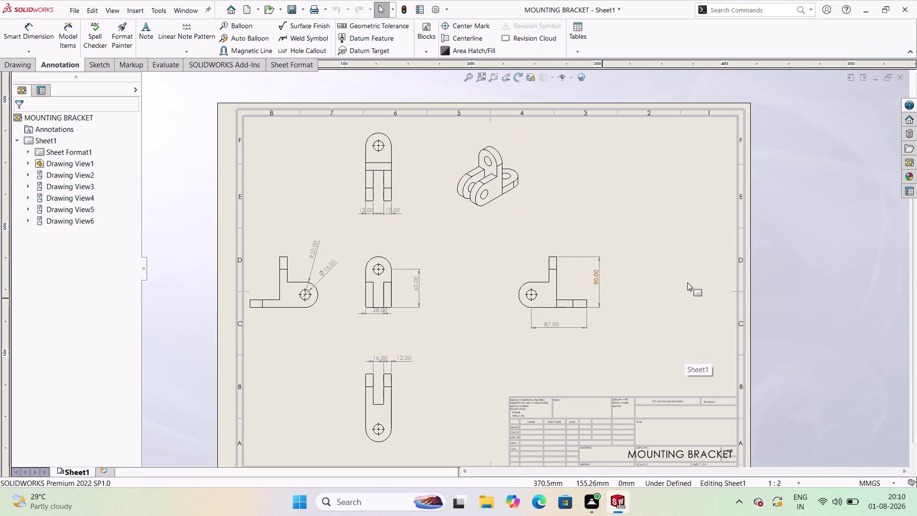
Zoom in on the six bracket drawing views and start a geometric tolerance annotation.
scroll(down, 3)
scroll(up, 3)
scroll(down, 3)
scroll(down, 3)
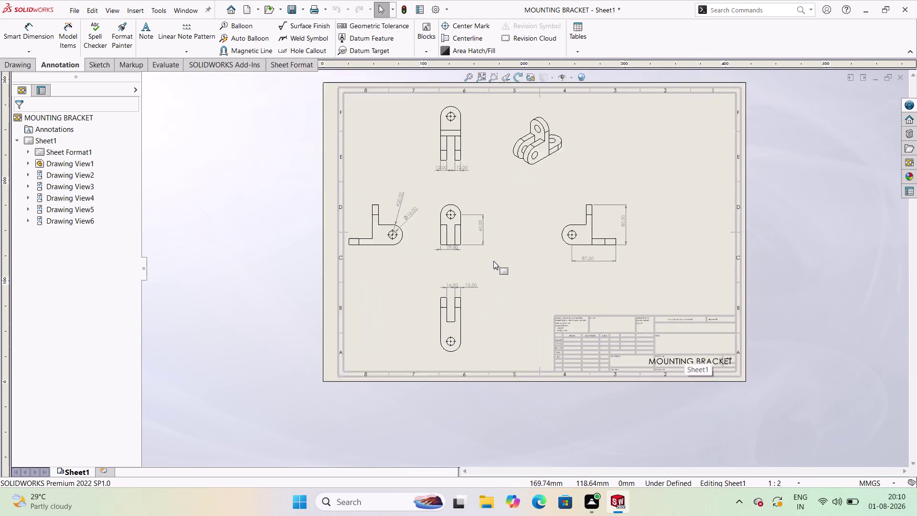
scroll(down, 3)
scroll(up, 3)
scroll(down, 3)
scroll(down, 3)
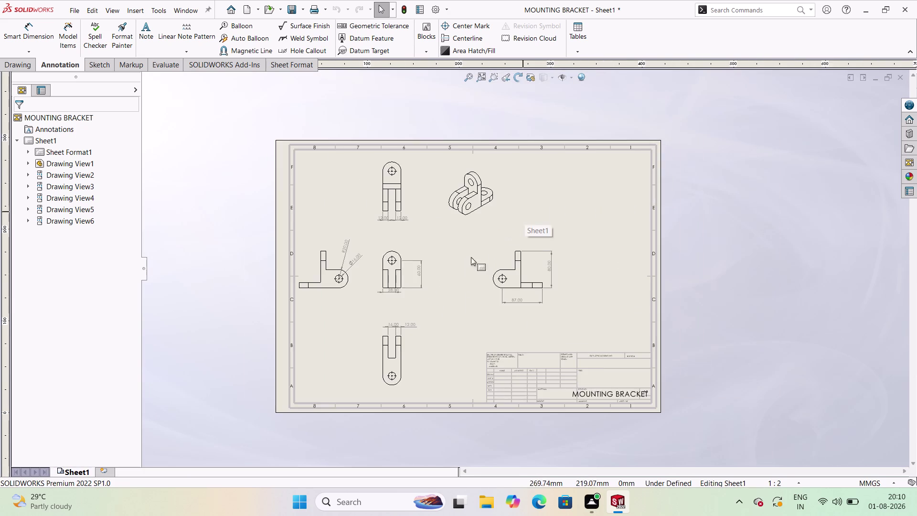
scroll(down, 3)
scroll(down, 3)
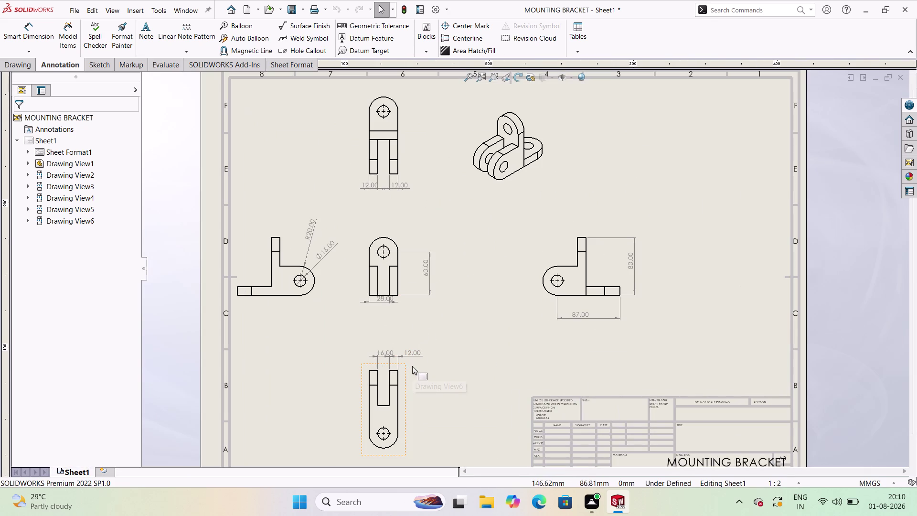
scroll(up, 3)
scroll(down, 3)
scroll(down, 3)
scroll(down, 3)
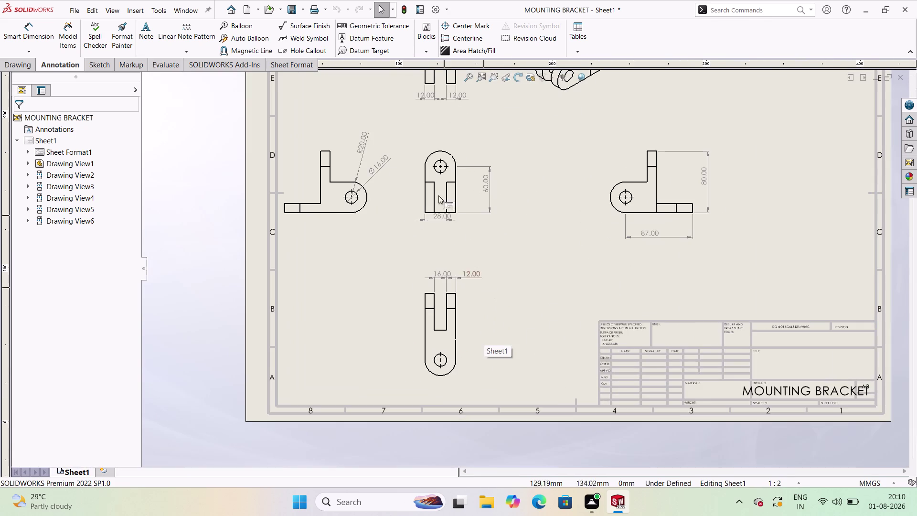
click(378, 31)
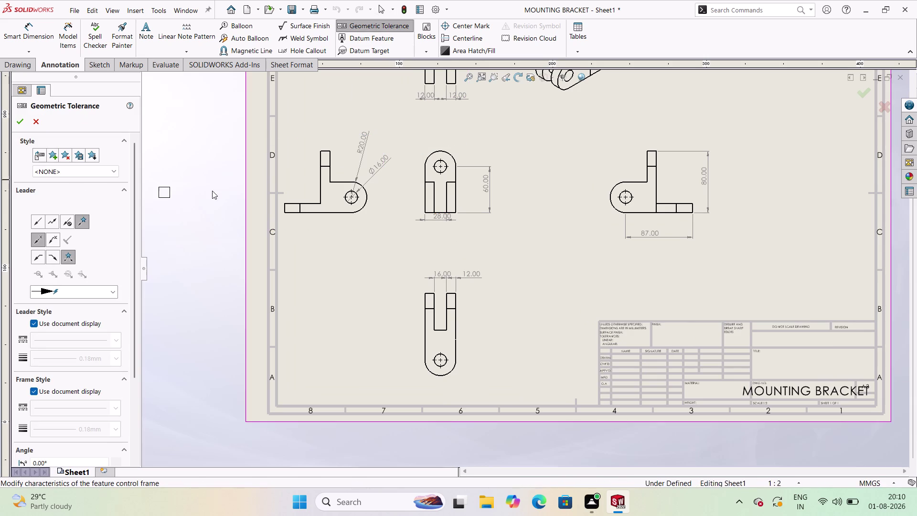
Attach datum feature A to the front view's edge, placed below the view.
click(366, 36)
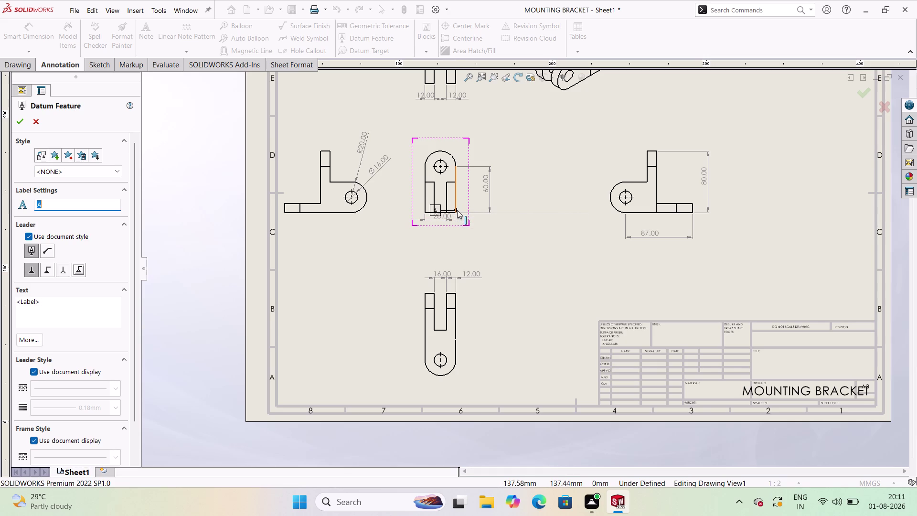
click(455, 210)
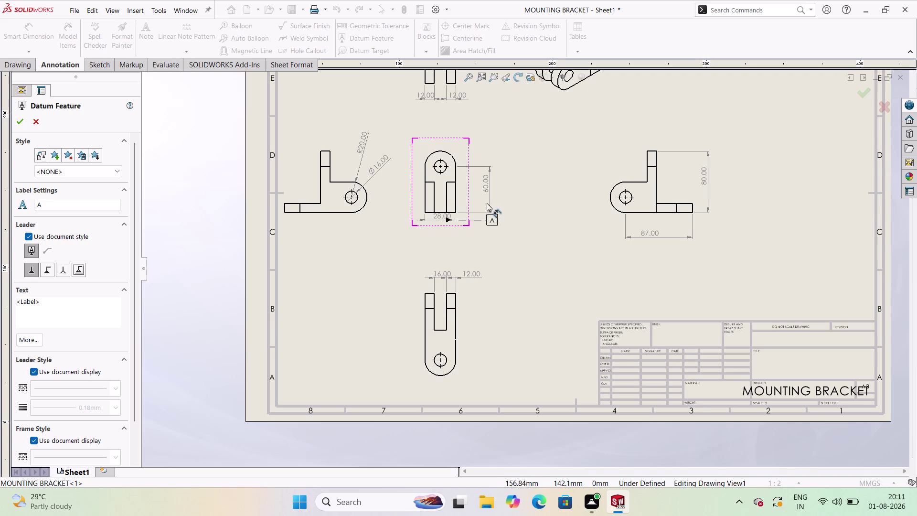
key(Escape)
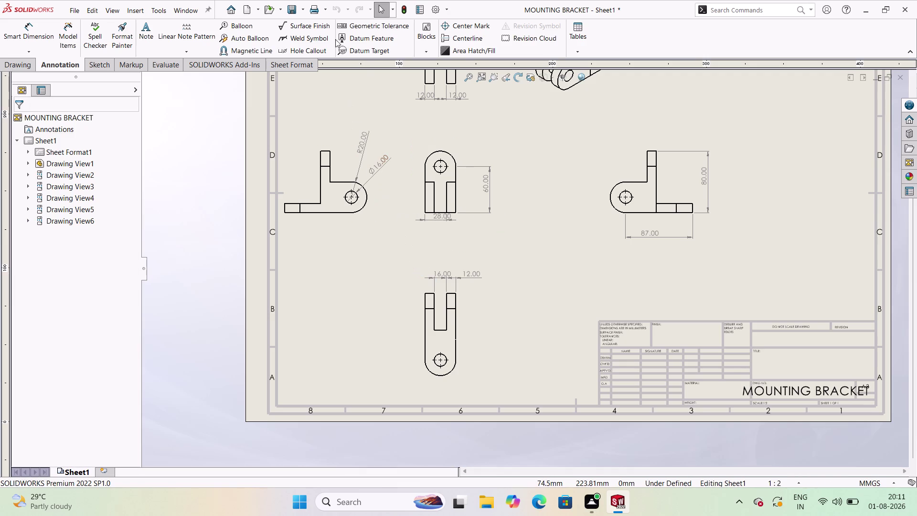
click(381, 41)
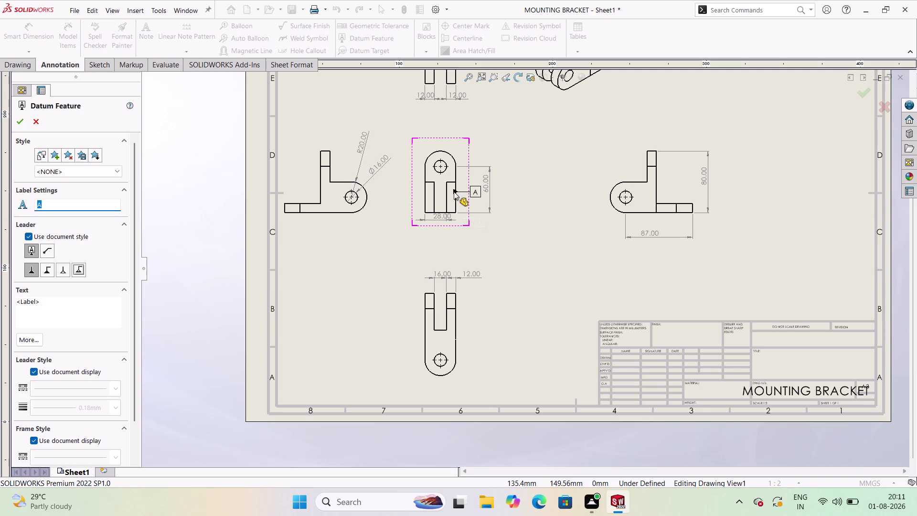
drag(456, 195, 472, 195)
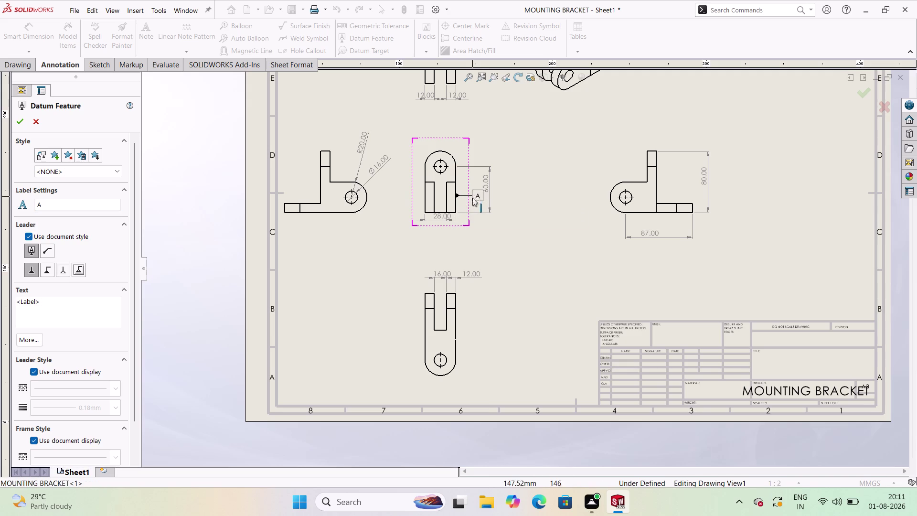
click(487, 232)
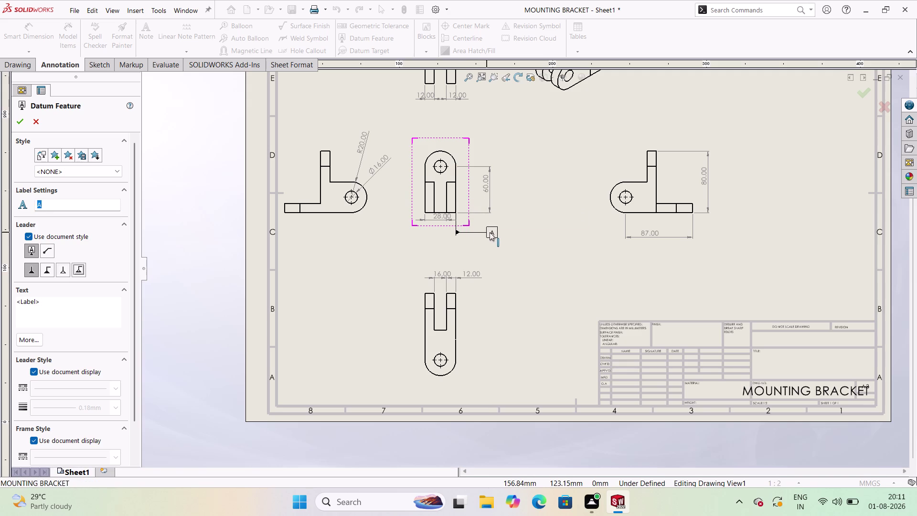
click(383, 25)
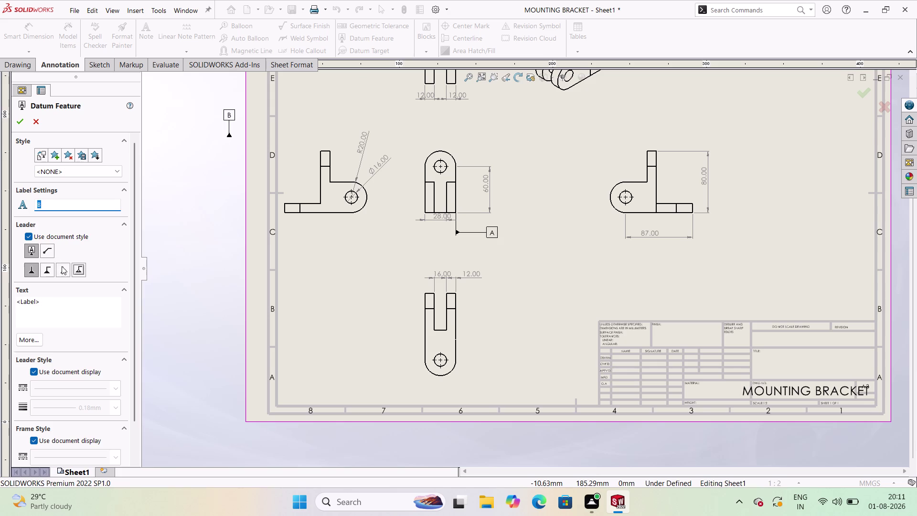
click(22, 118)
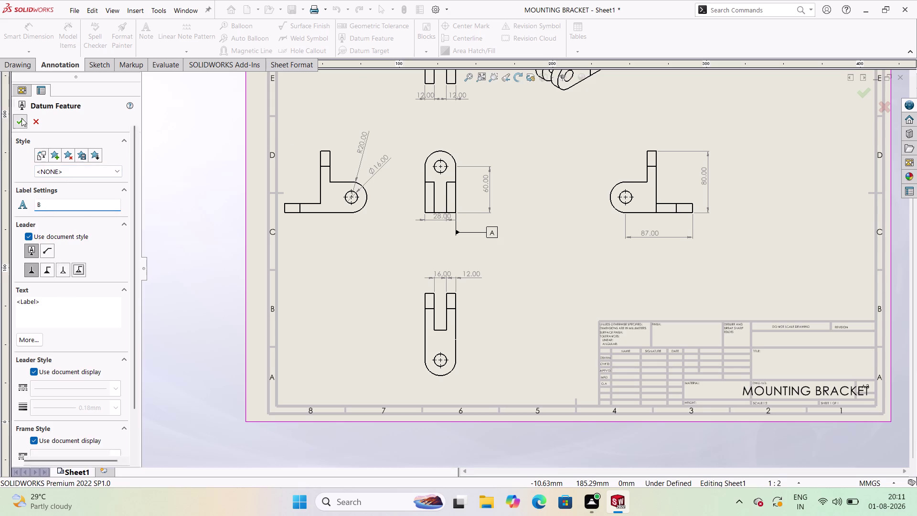
click(402, 30)
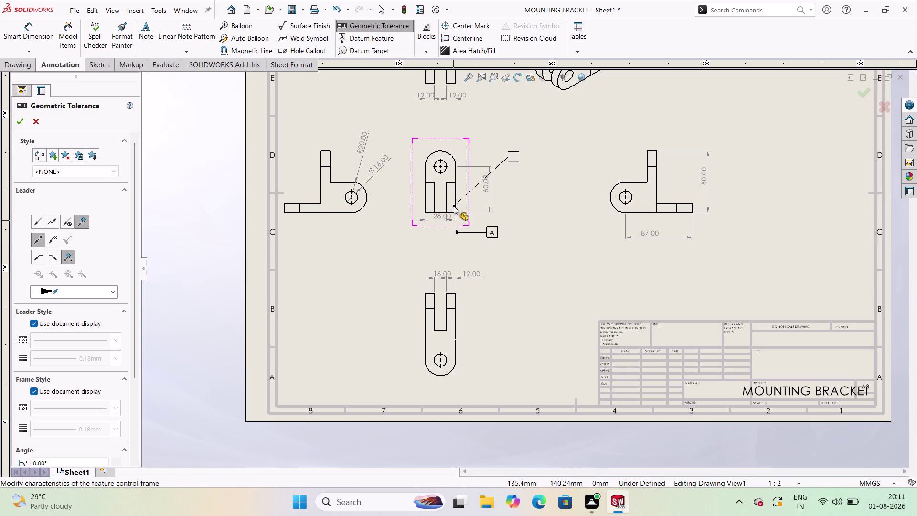
Place the tolerance frame above the front view with a leader and choose the flatness symbol.
drag(454, 206, 508, 151)
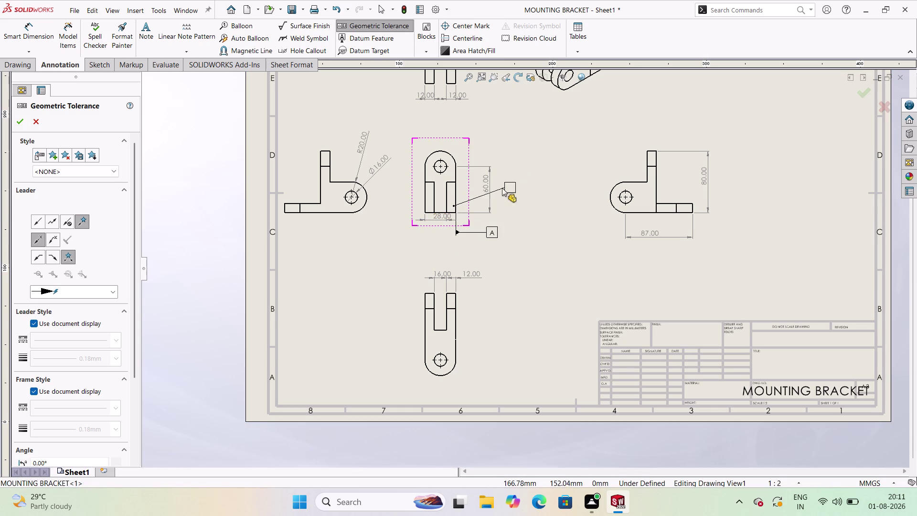
click(500, 133)
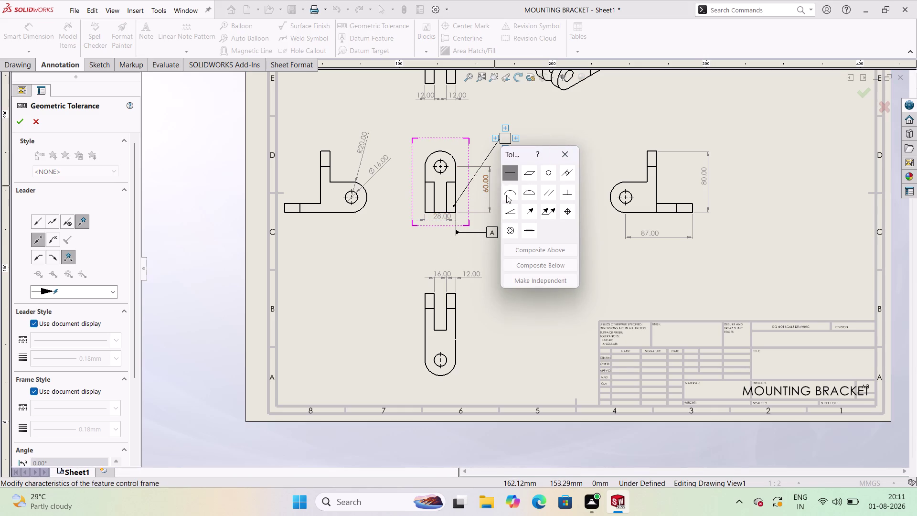
click(528, 180)
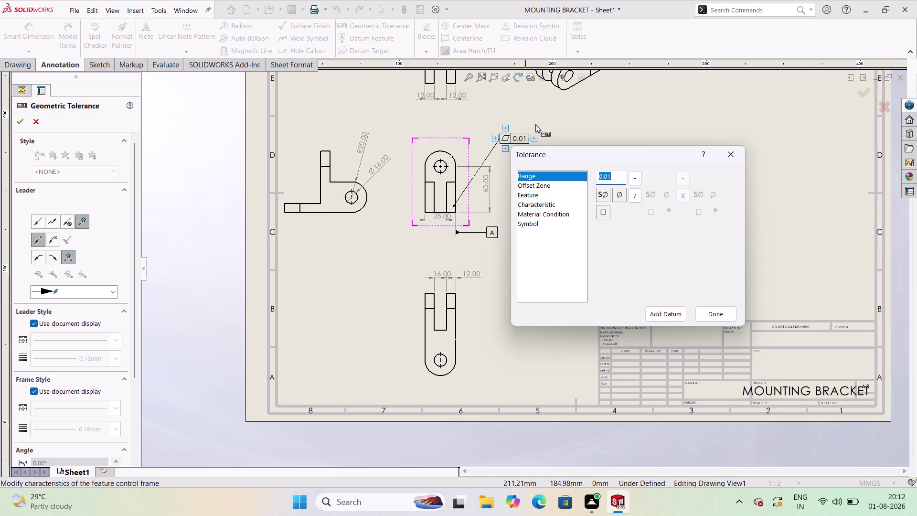
Add datum A and the MMC modifier to the 0.01 value, then remove datum A.
click(657, 312)
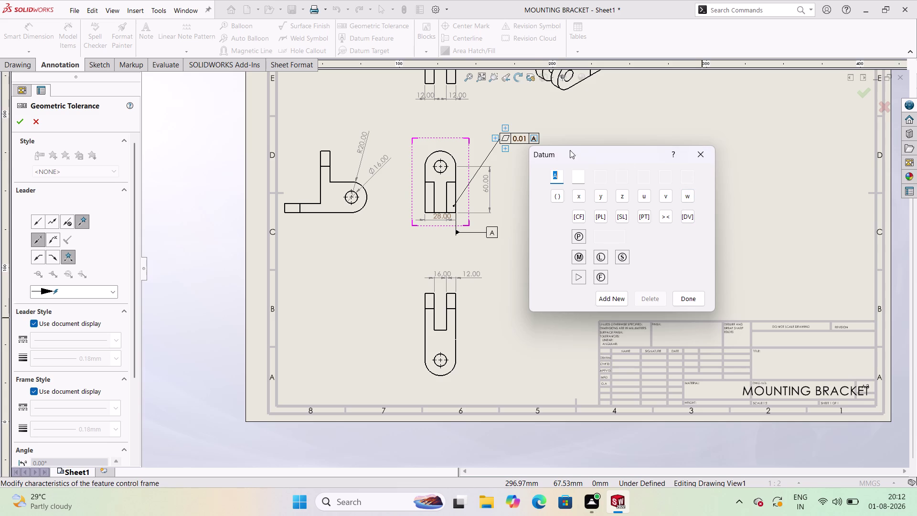
click(528, 138)
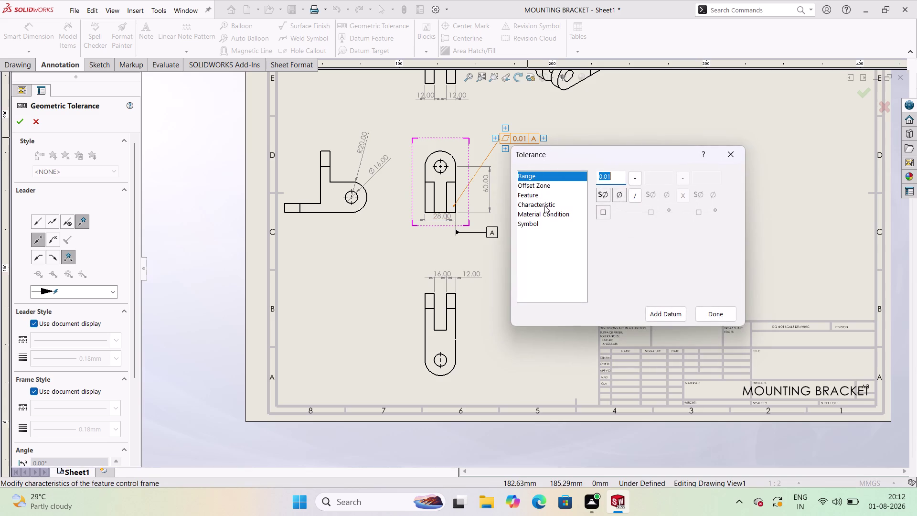
click(542, 217)
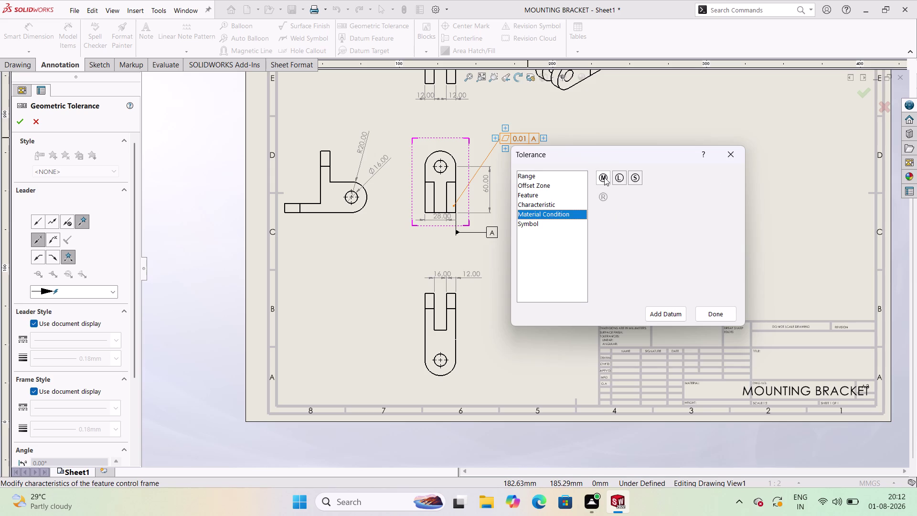
click(604, 178)
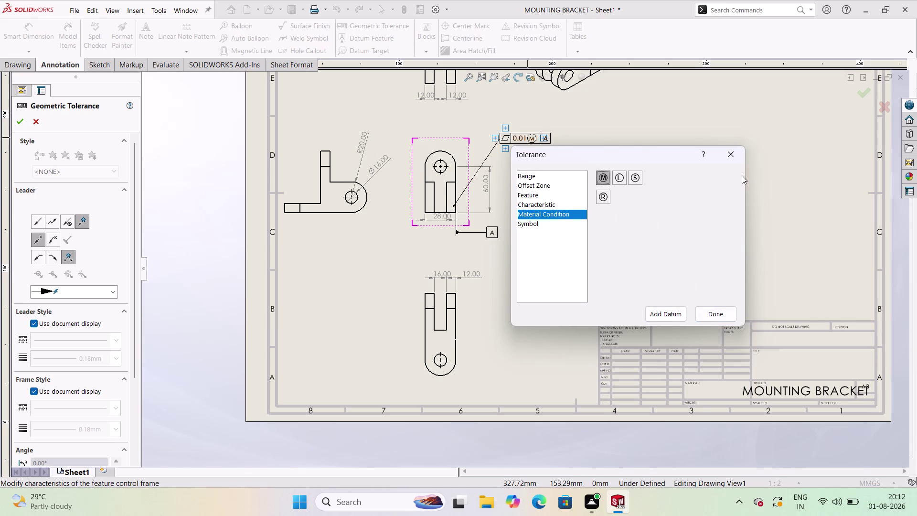
click(734, 313)
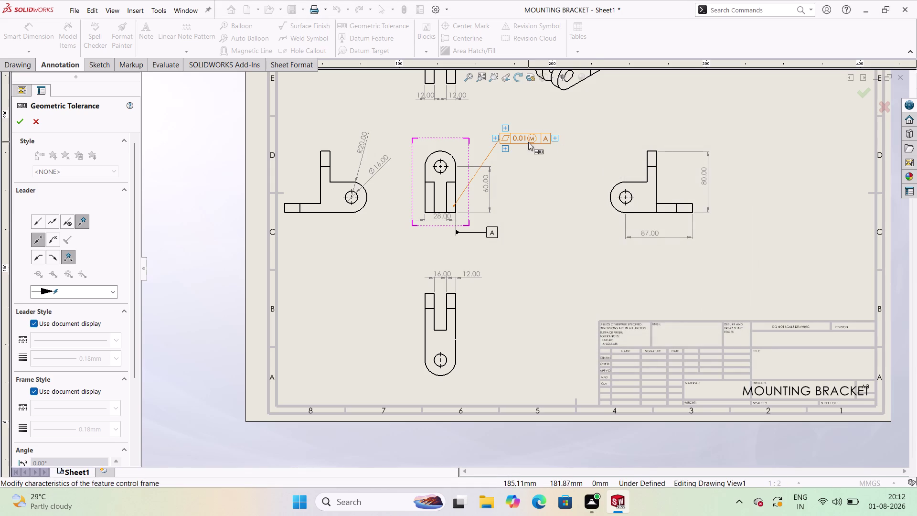
right_click(548, 139)
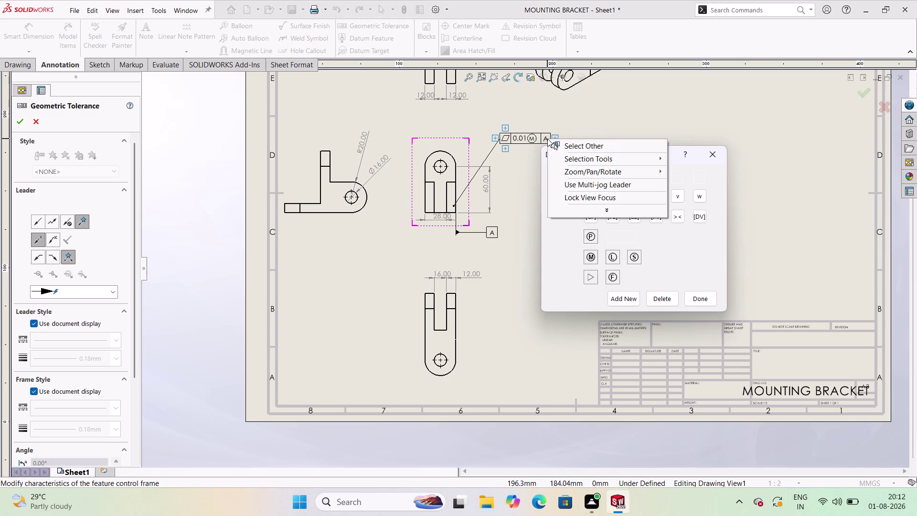
click(666, 301)
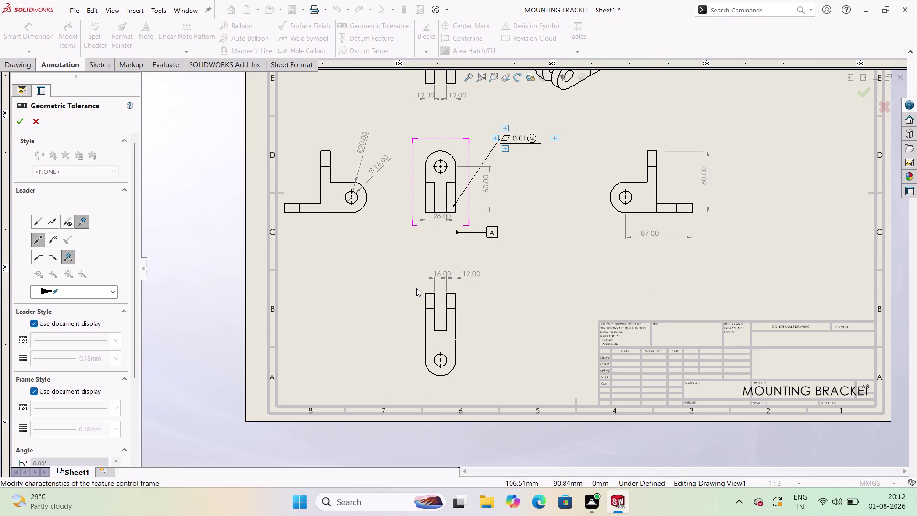